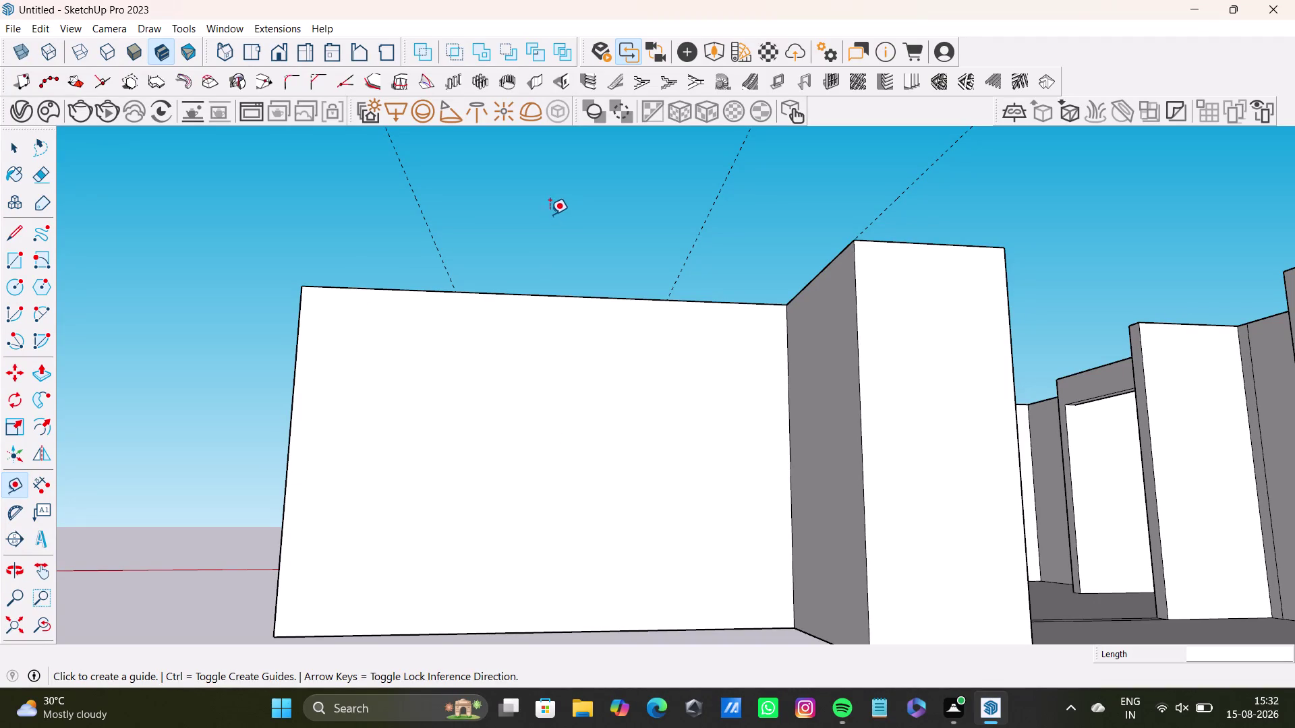
Place two vertical guides on the front exterior wall, the first 3' 8" from its right corner.
middle_drag(550, 301, 531, 521)
middle_drag(536, 491, 507, 296)
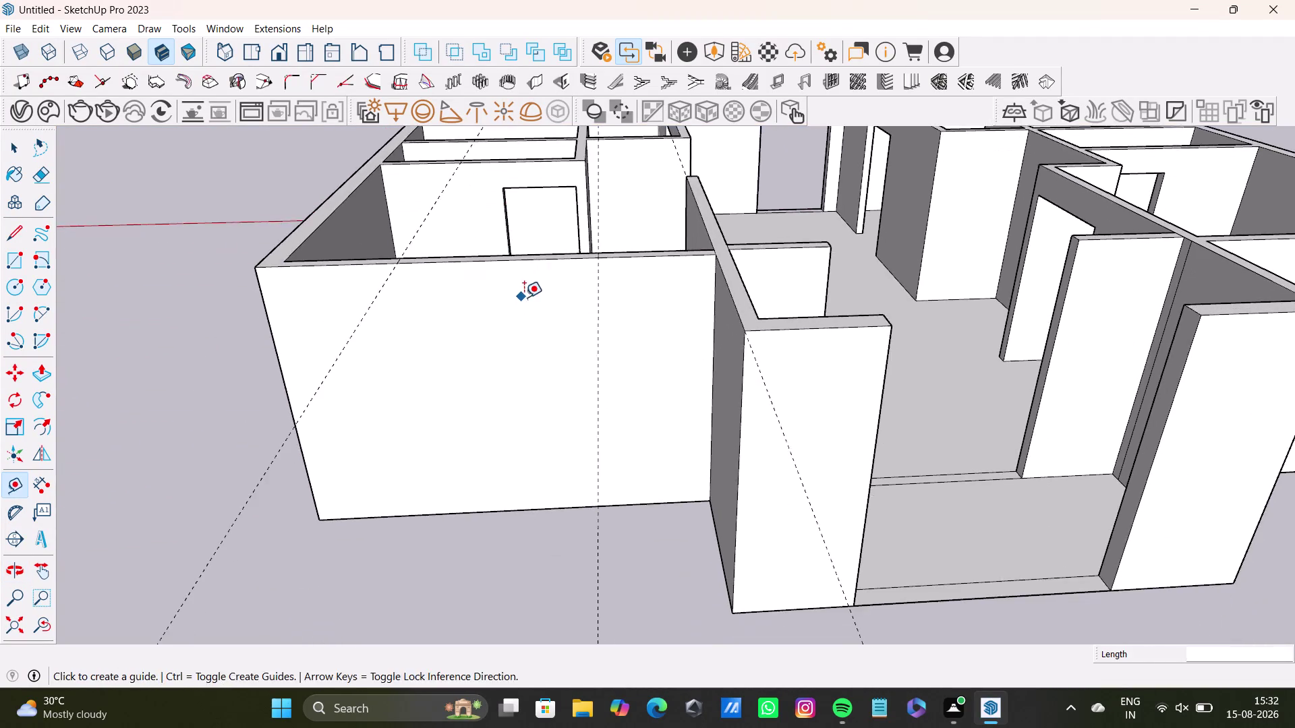
middle_drag(529, 327, 480, 436)
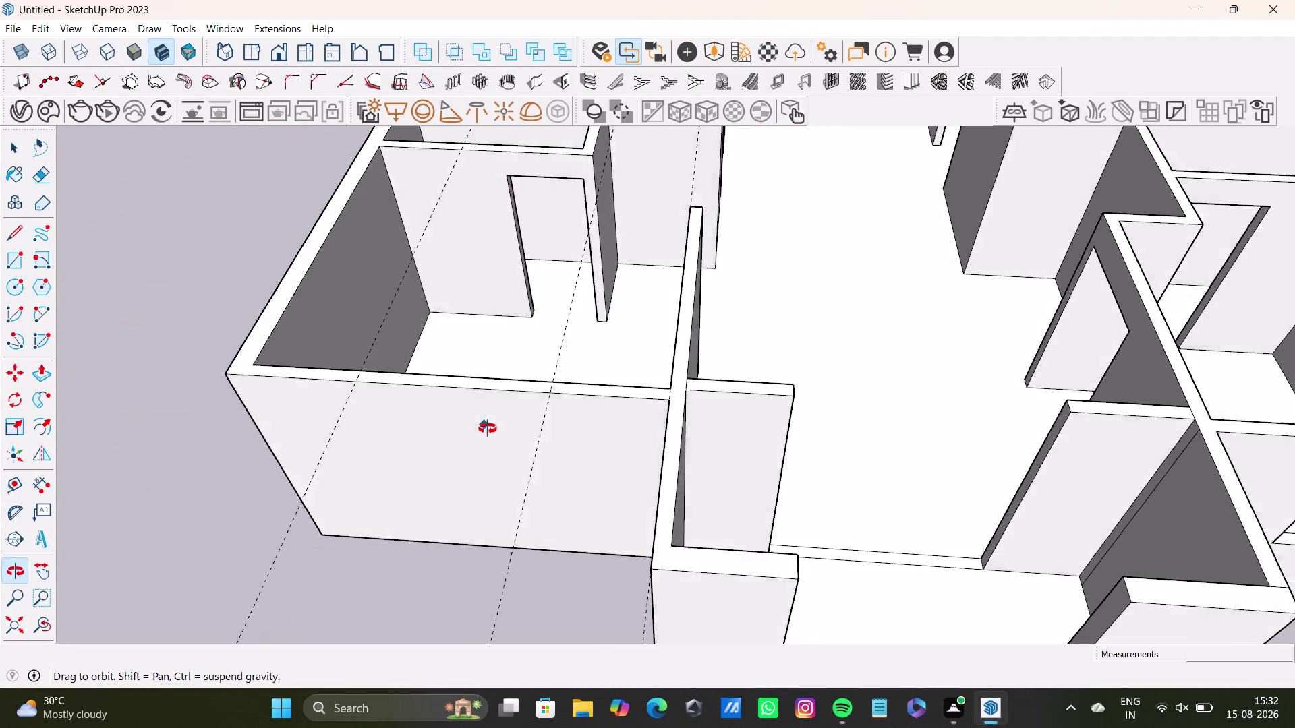
middle_drag(479, 436, 655, 330)
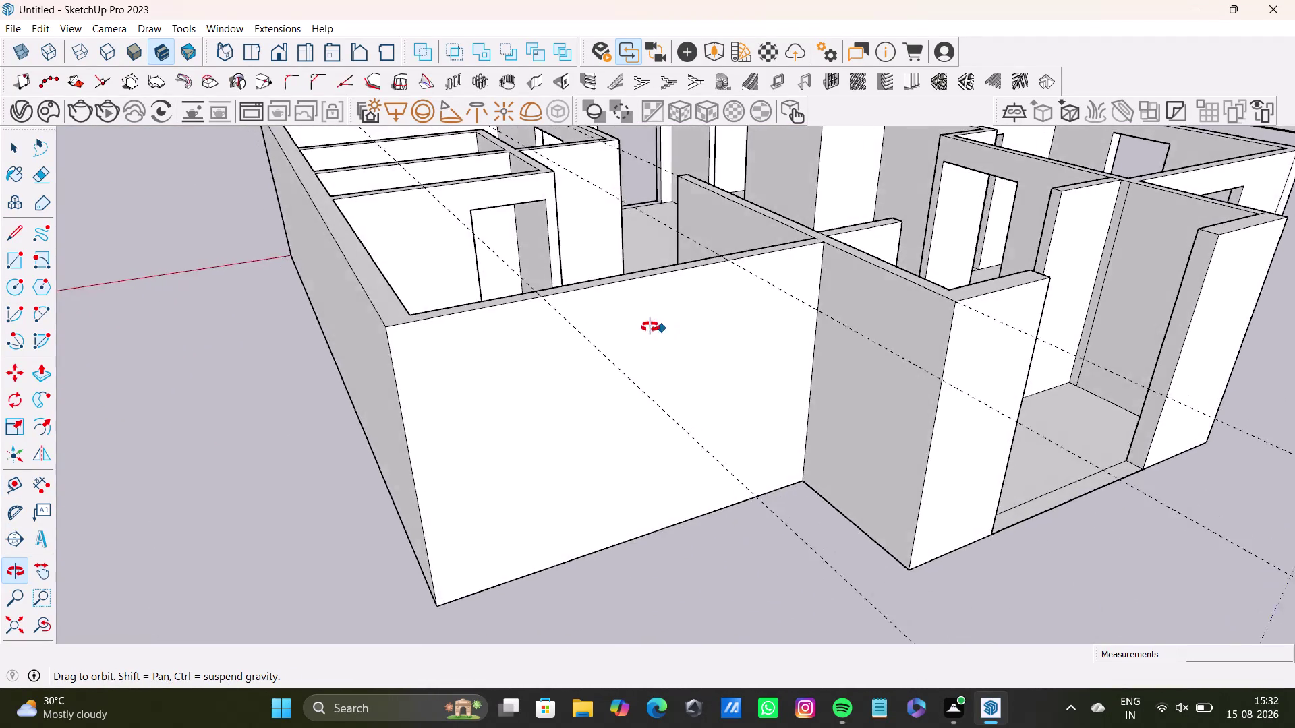
middle_drag(655, 330, 534, 466)
middle_drag(549, 446, 546, 291)
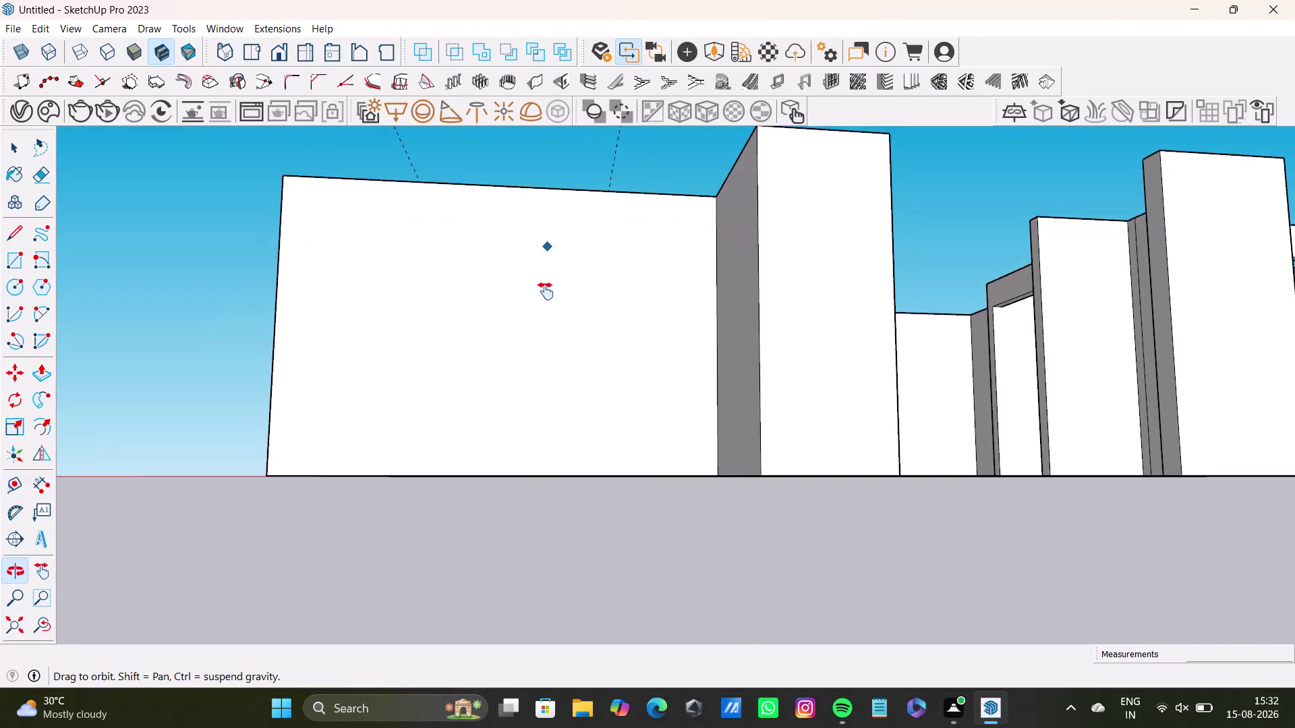
middle_drag(545, 291, 545, 385)
middle_drag(567, 377, 567, 368)
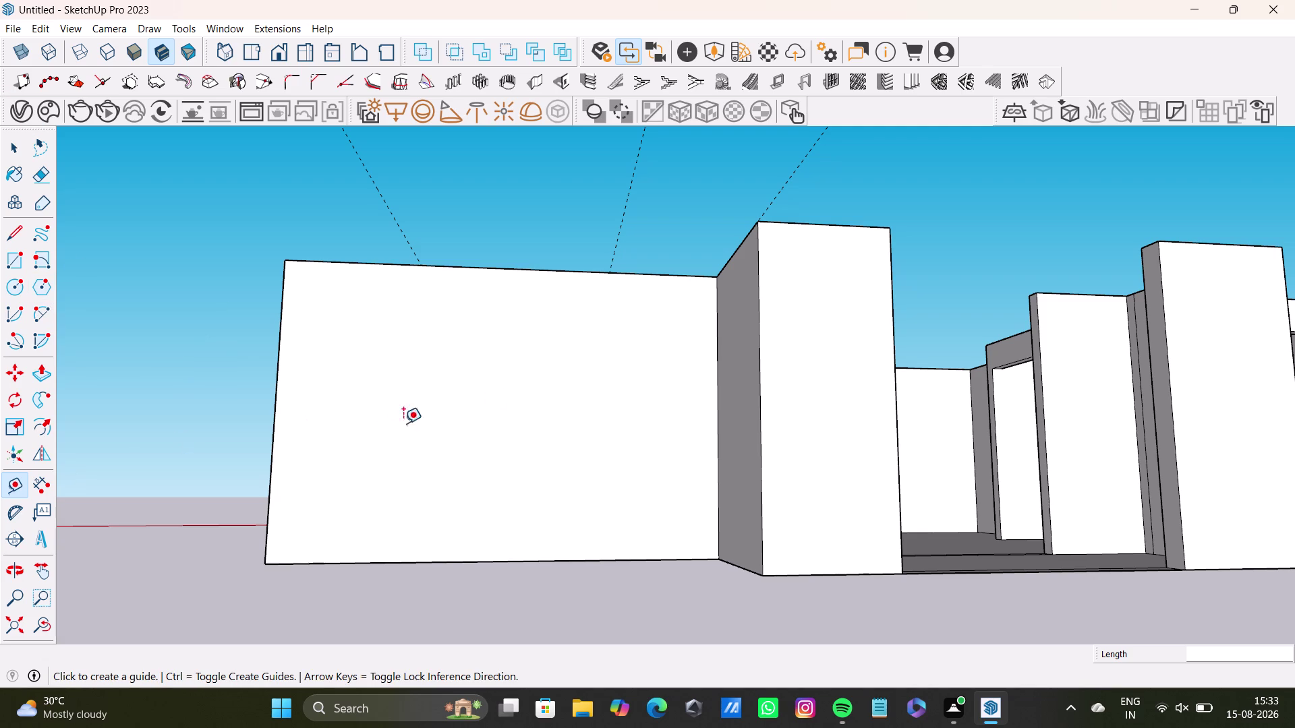
click(714, 374)
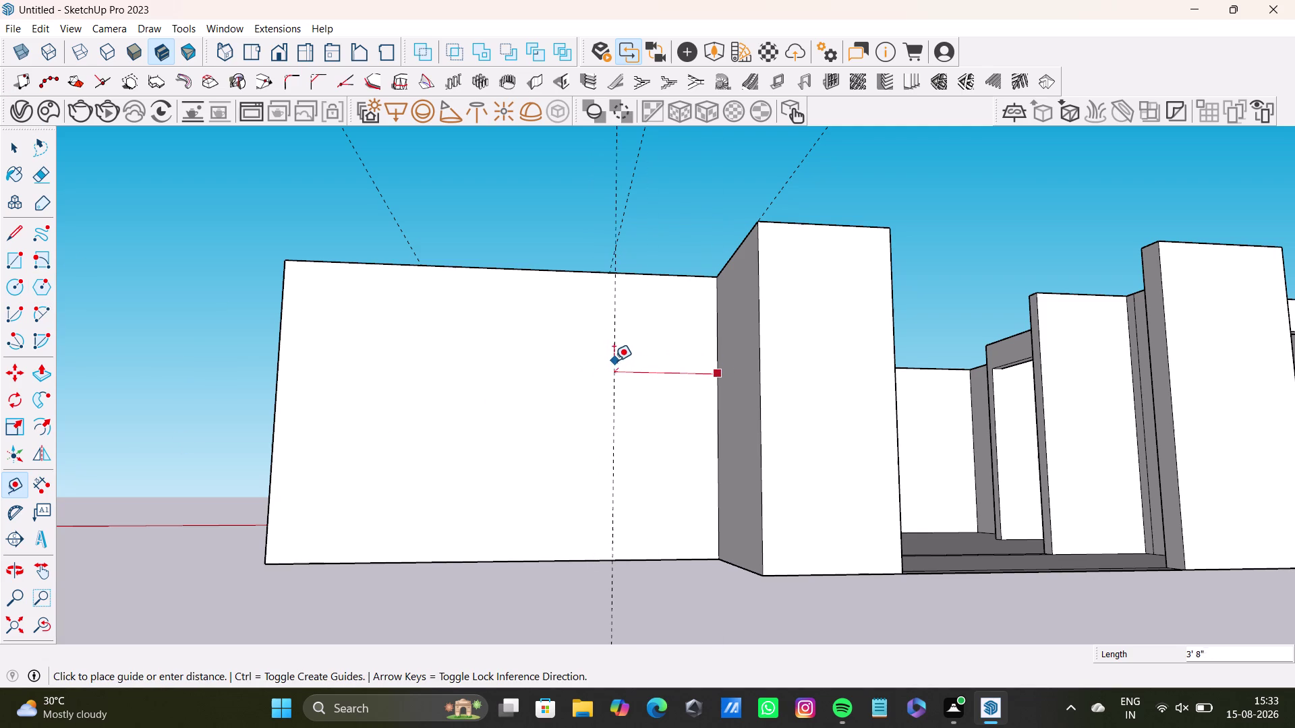
click(609, 358)
drag(611, 373, 558, 373)
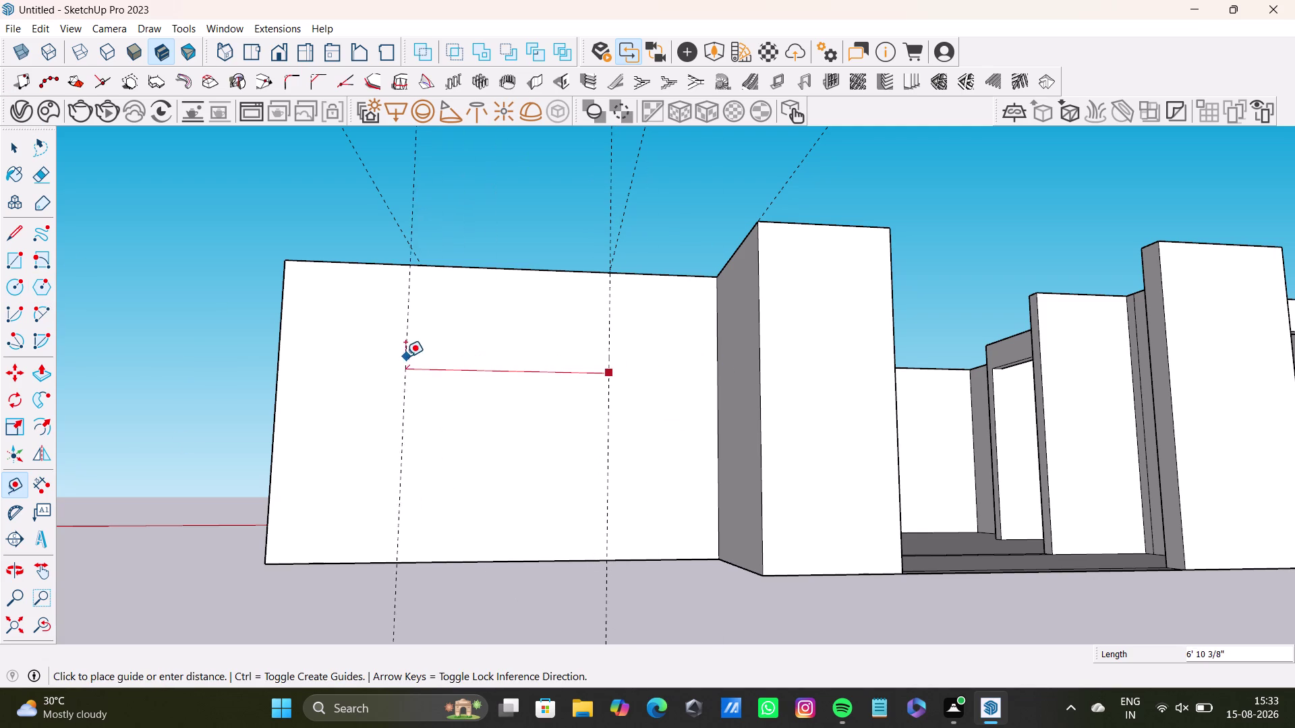
click(414, 357)
Orbit over the floor plan and swing toward another exterior wall.
middle_drag(449, 364, 404, 588)
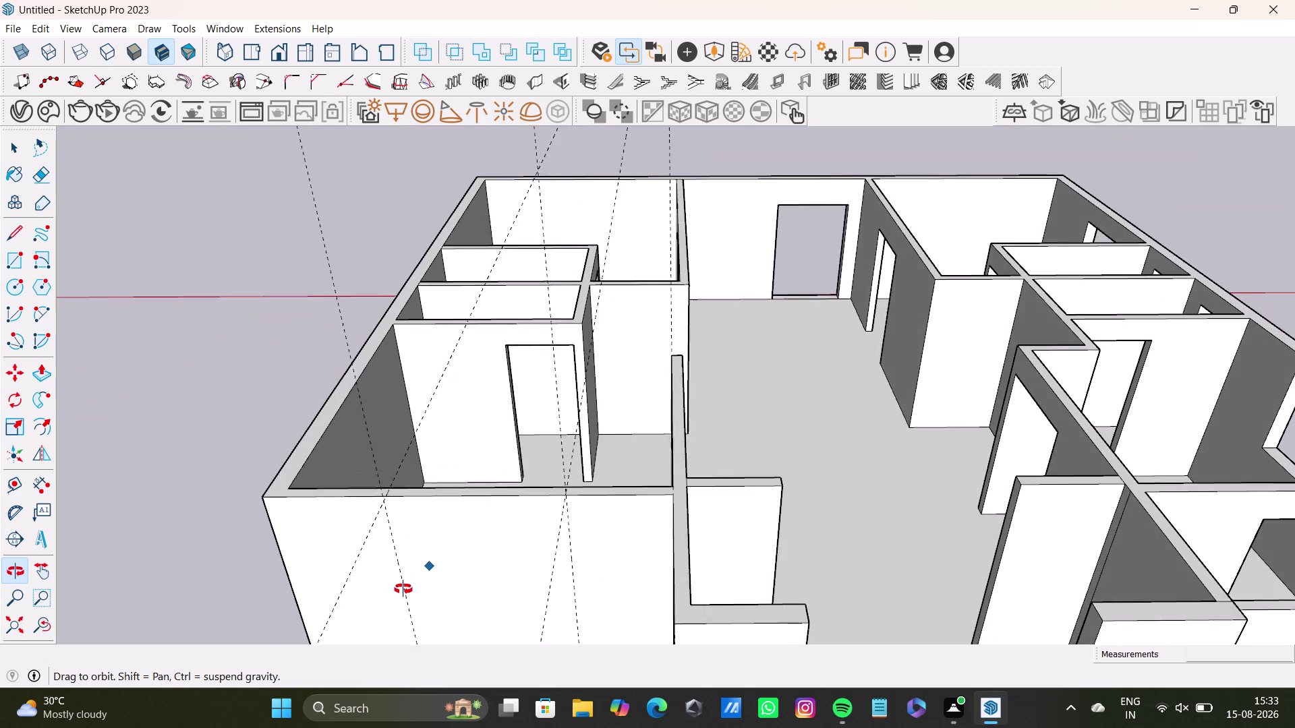
middle_drag(404, 587, 453, 355)
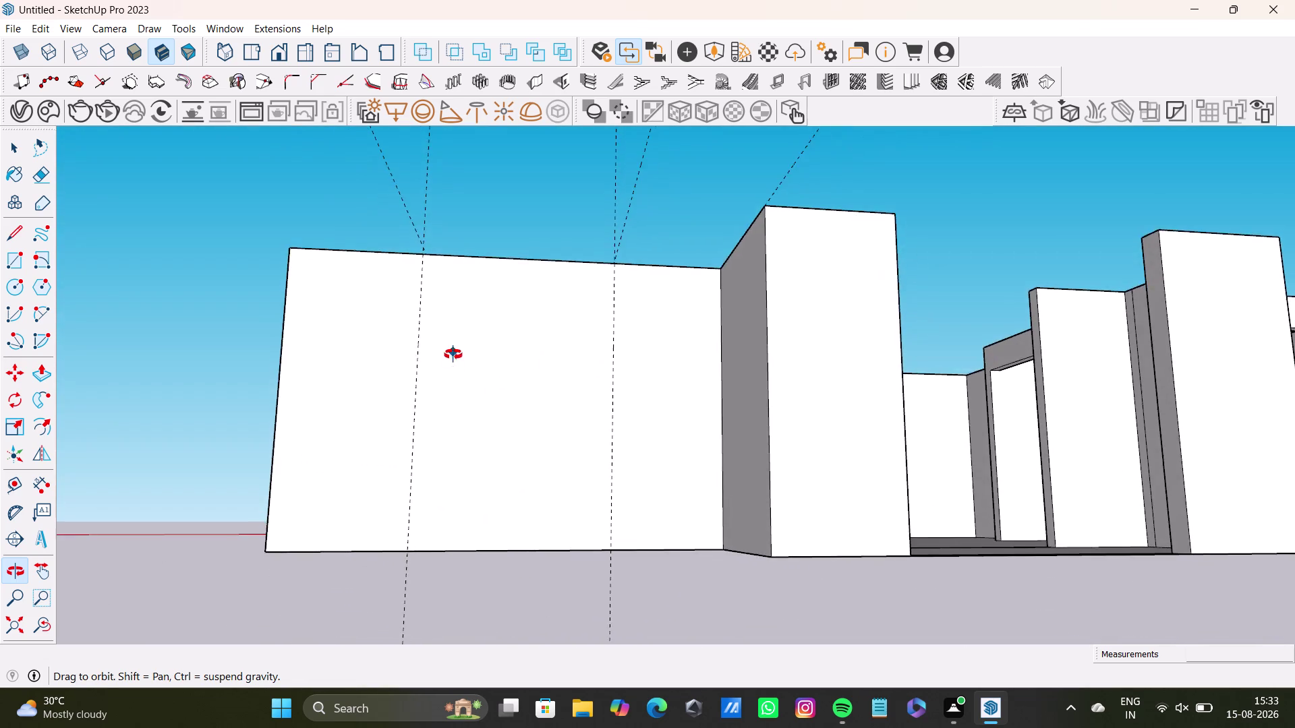
middle_drag(453, 354, 864, 580)
middle_drag(855, 565, 748, 397)
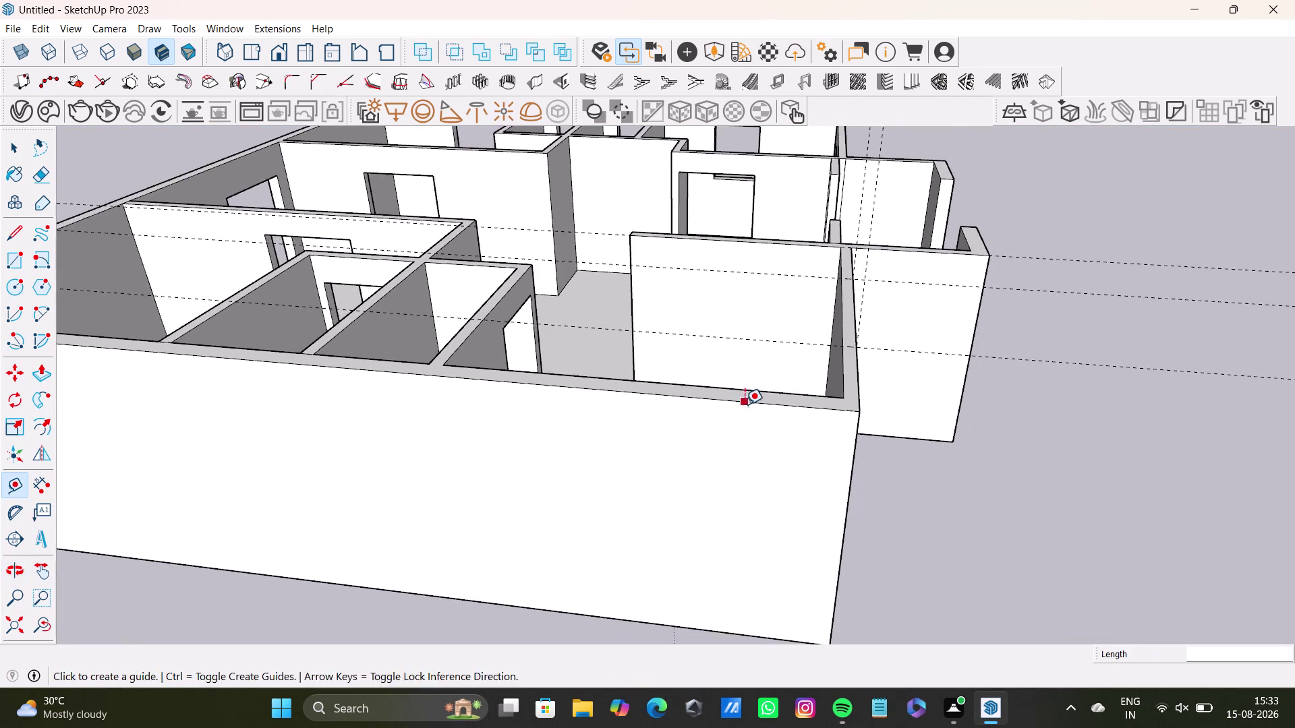
Orbit over the rooms and zoom in on the right exterior wall's corner.
middle_drag(743, 412, 796, 508)
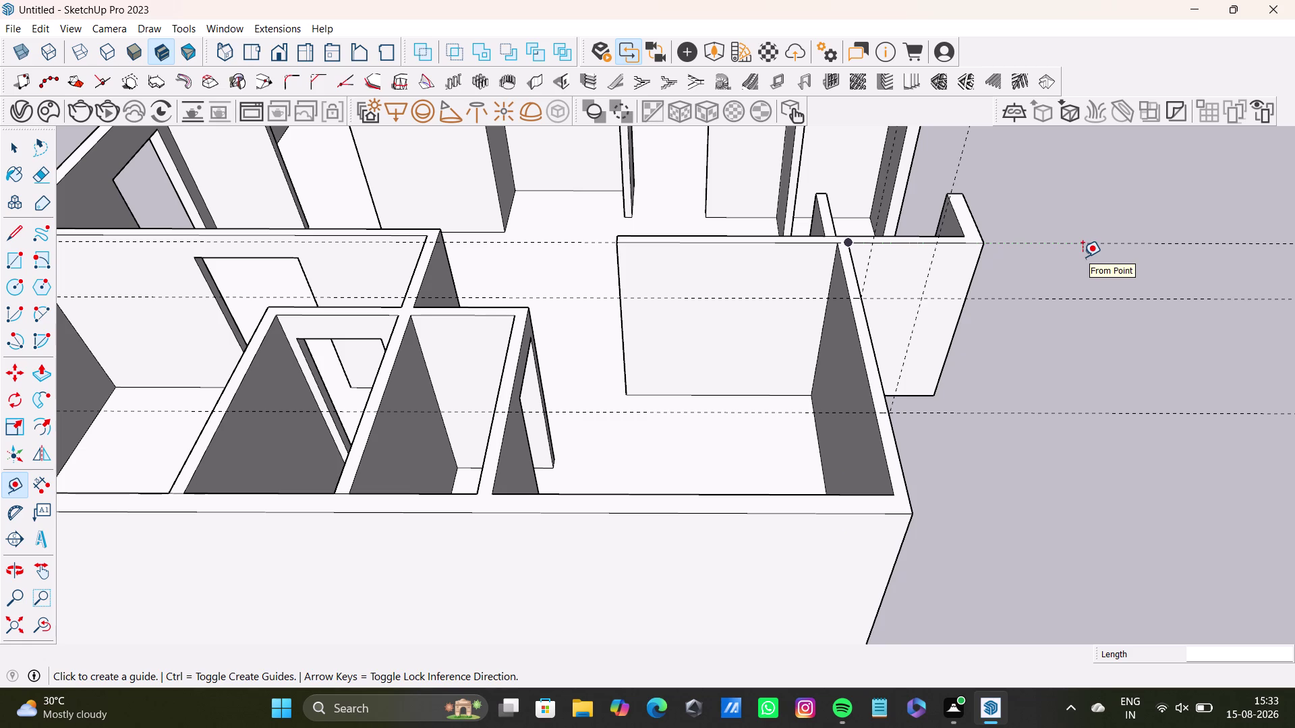
middle_drag(956, 407, 730, 365)
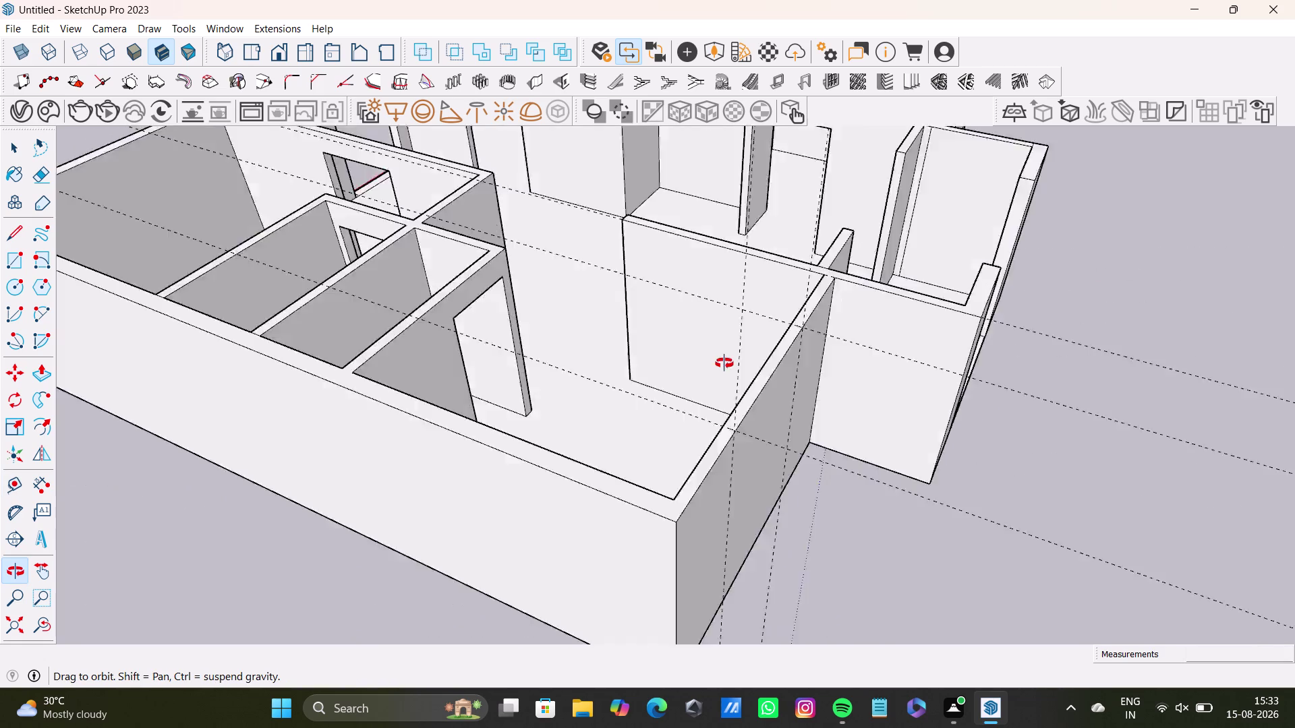
middle_drag(730, 365, 594, 381)
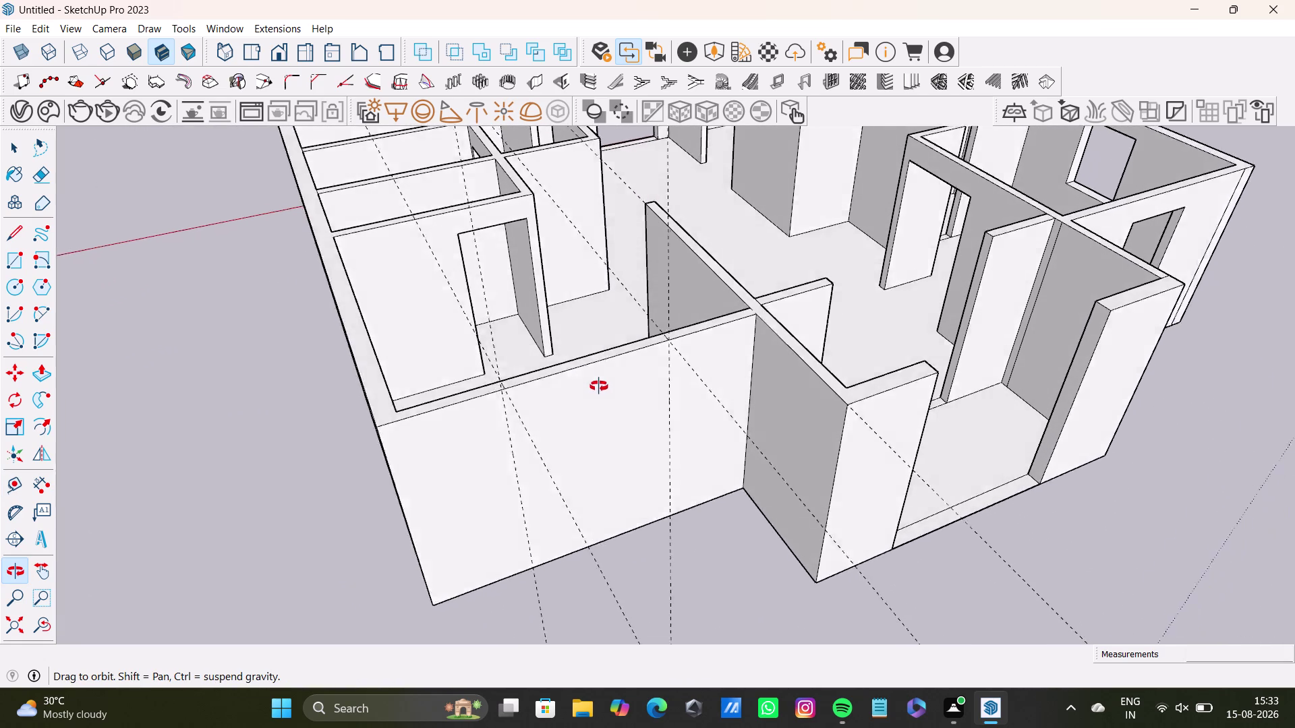
middle_drag(594, 380, 1011, 384)
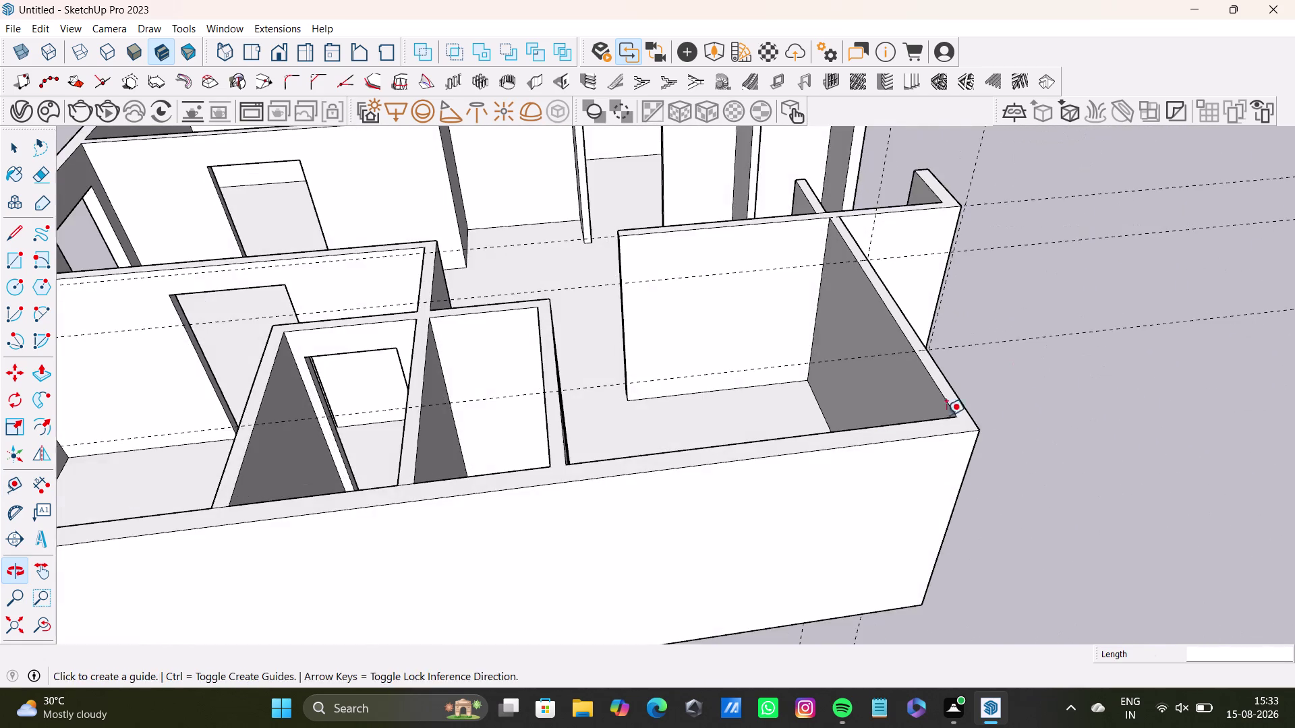
middle_drag(831, 442, 756, 518)
scroll(up, 3)
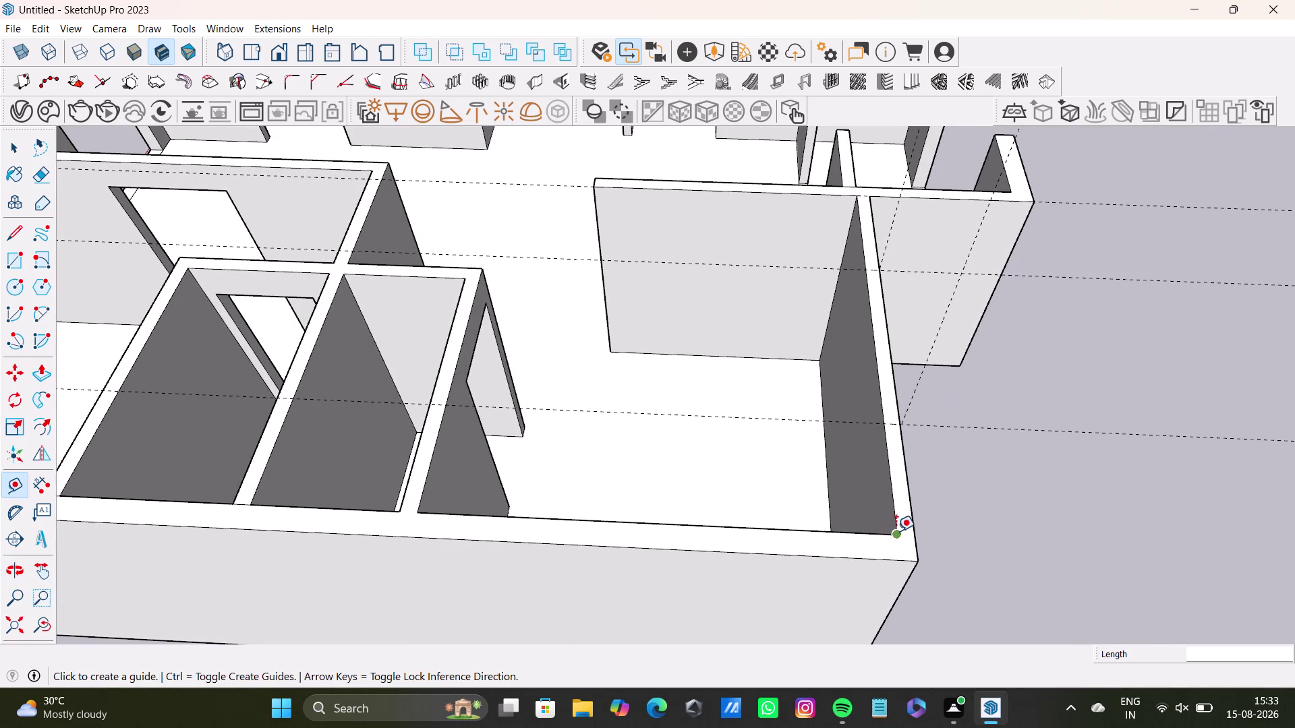
Measure from the wall's corner edge and place a guide line across the front wall.
click(896, 531)
click(894, 559)
click(895, 550)
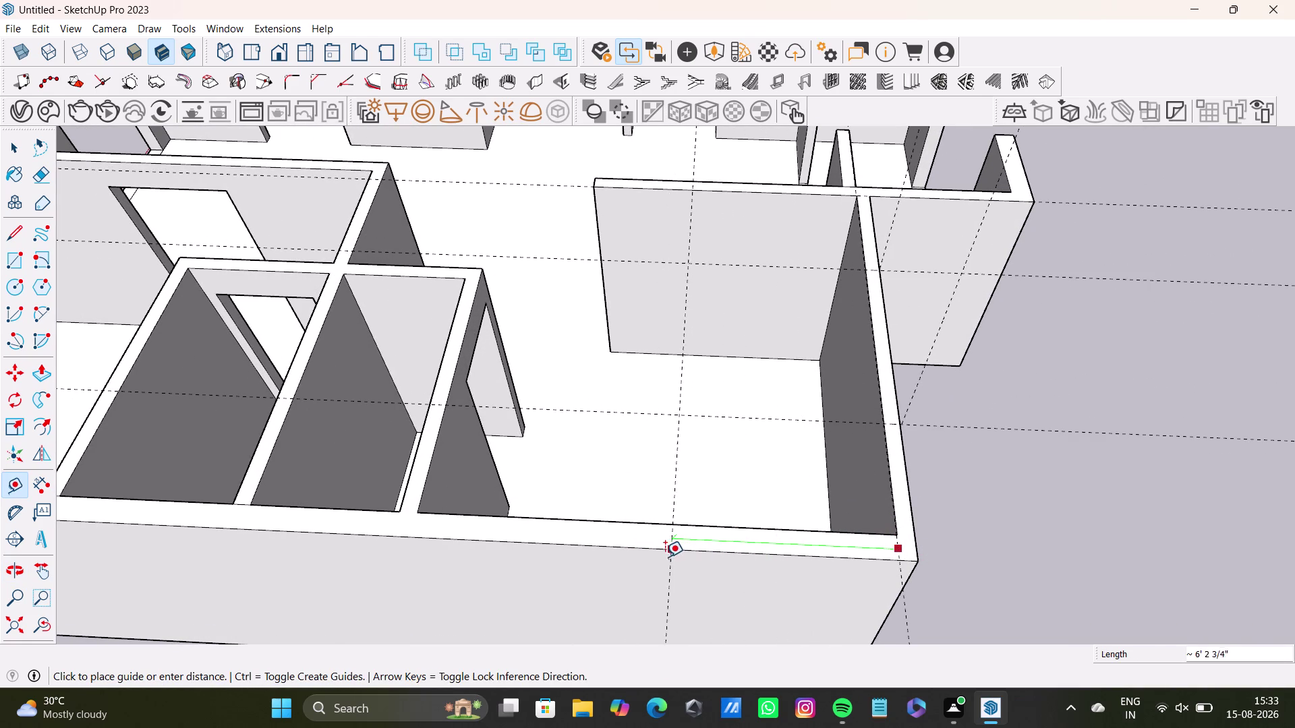
click(701, 554)
drag(700, 540, 687, 540)
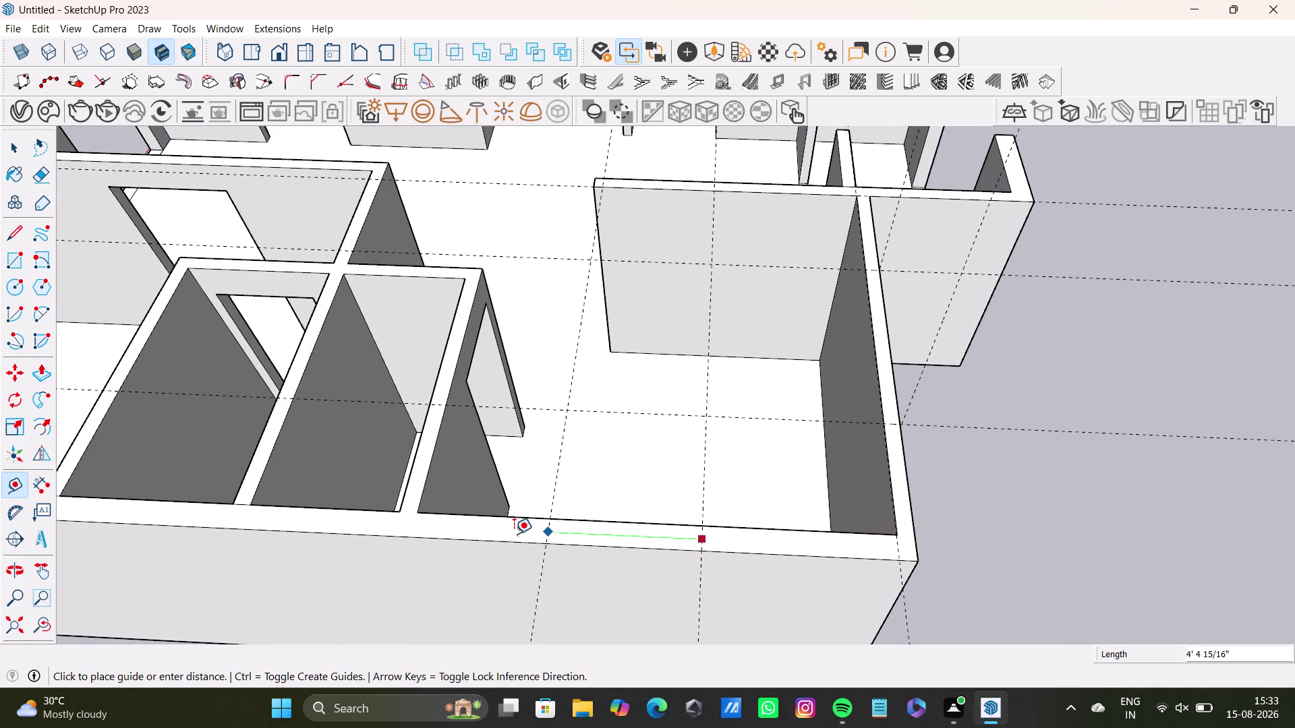
drag(479, 531, 487, 531)
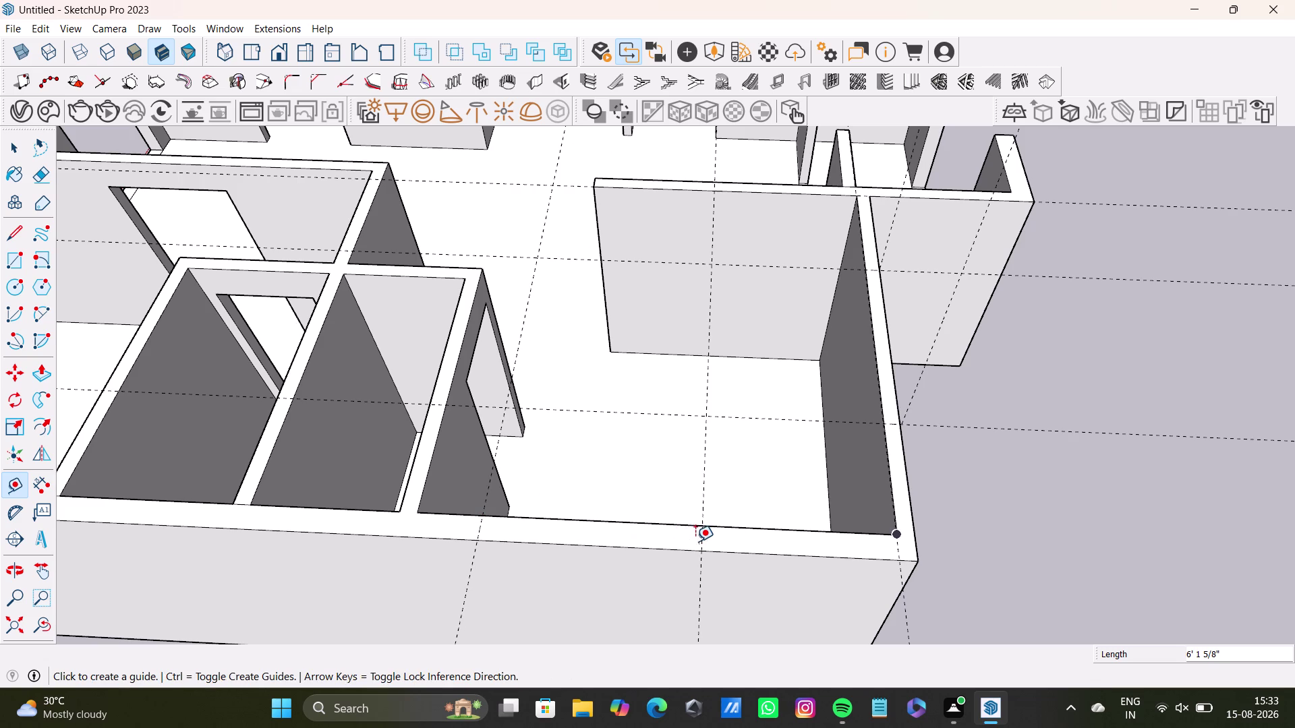
click(694, 542)
Select the unwanted guide lines and delete them.
key(space)
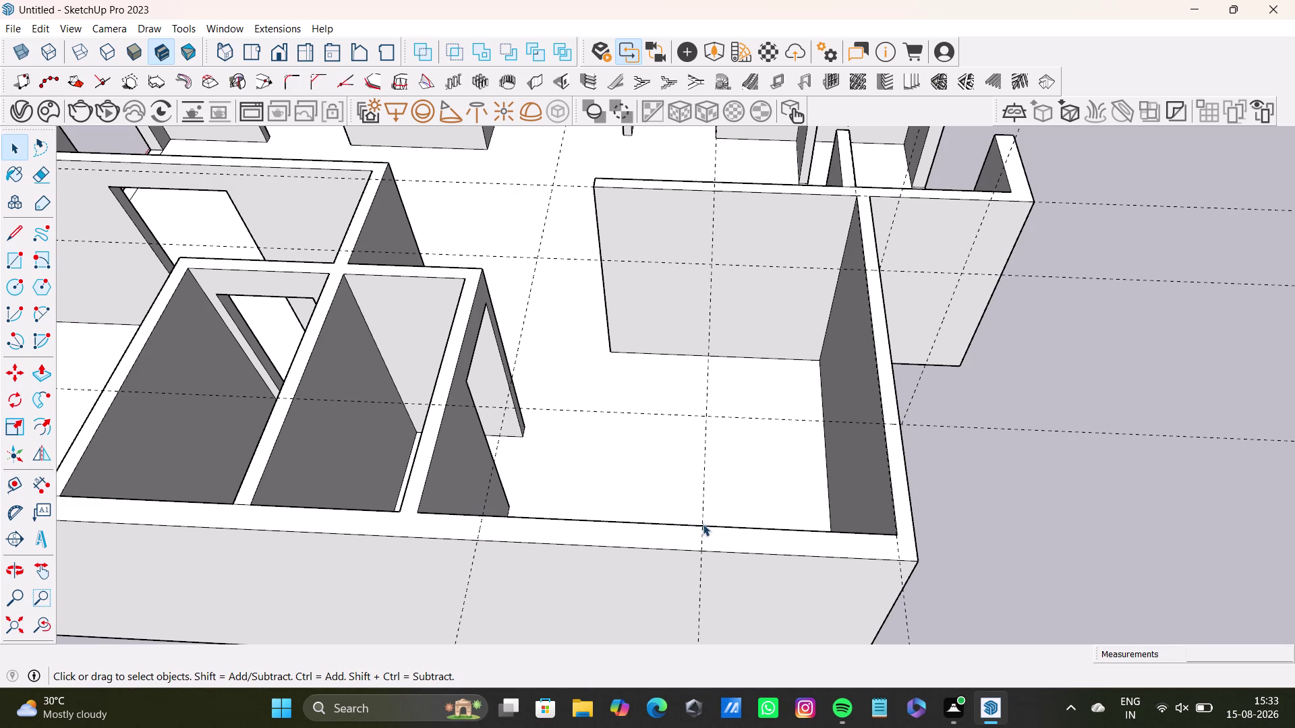
click(703, 524)
click(708, 510)
click(701, 513)
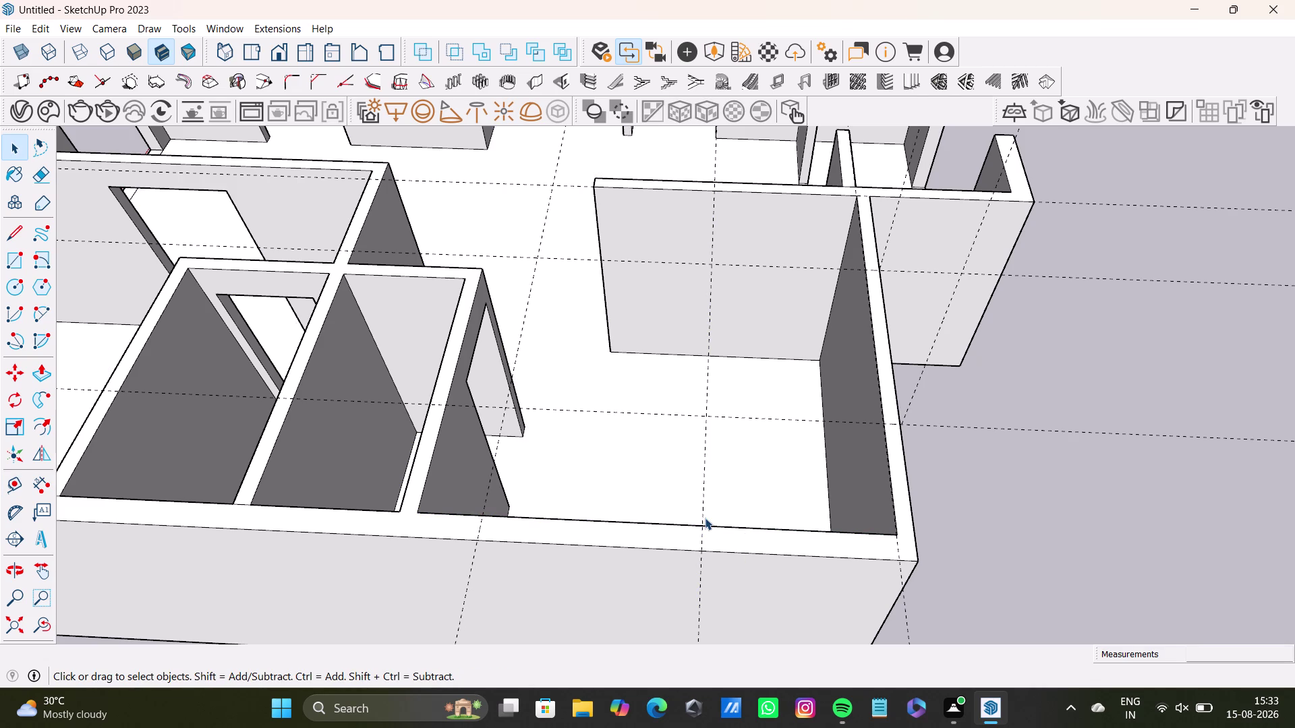
click(705, 519)
key(Delete)
Zoom back, reselect Tape Measure and start measuring from the front wall corner.
scroll(down, 3)
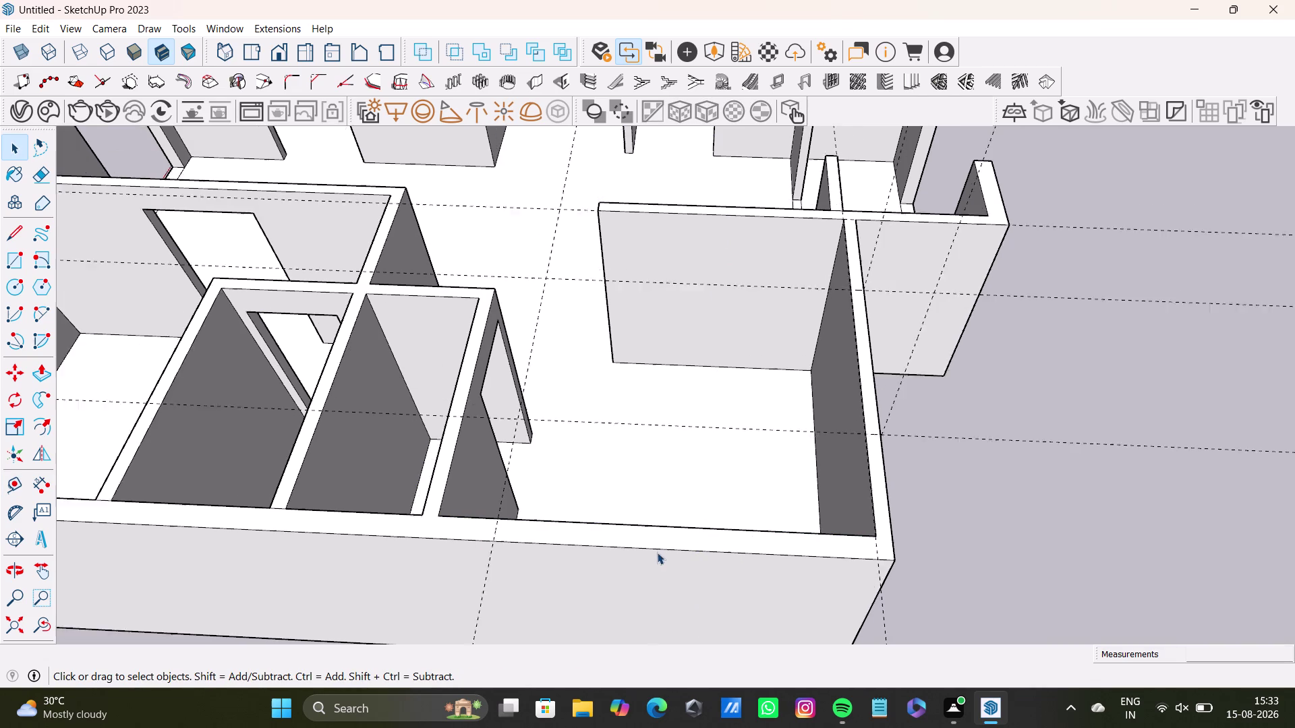
scroll(down, 3)
click(15, 488)
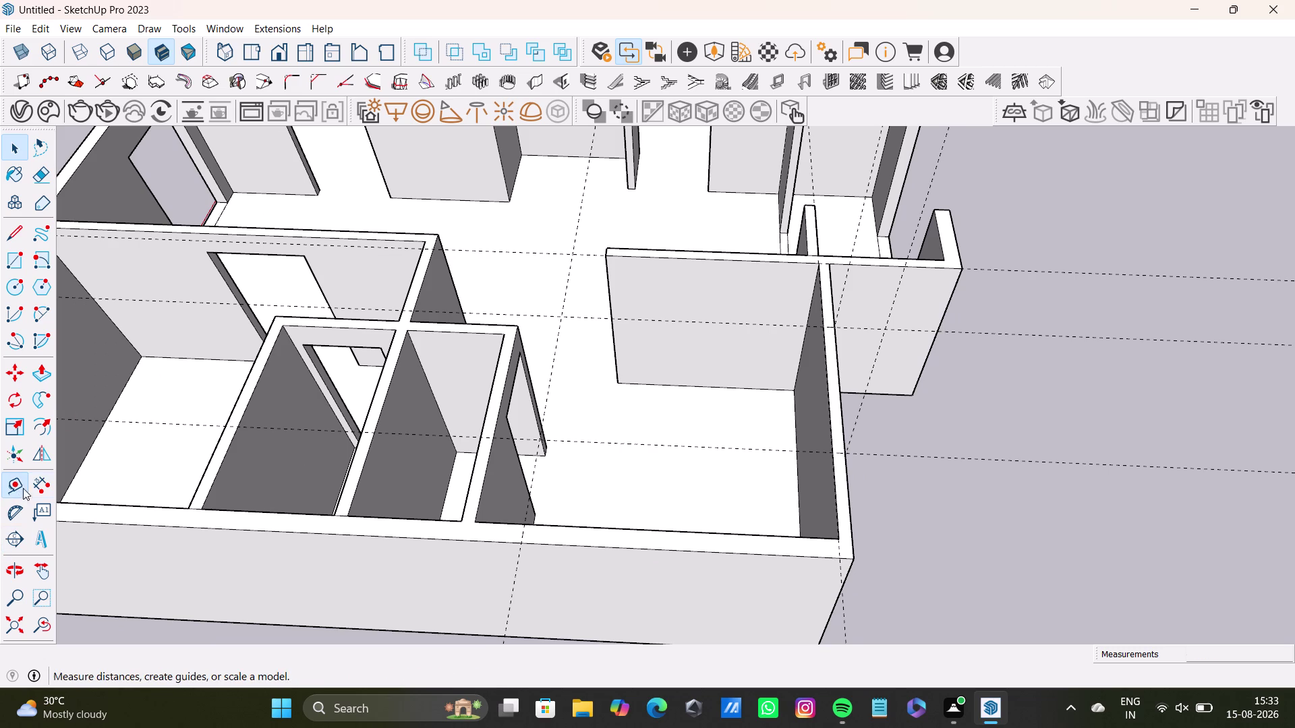
scroll(up, 3)
click(827, 546)
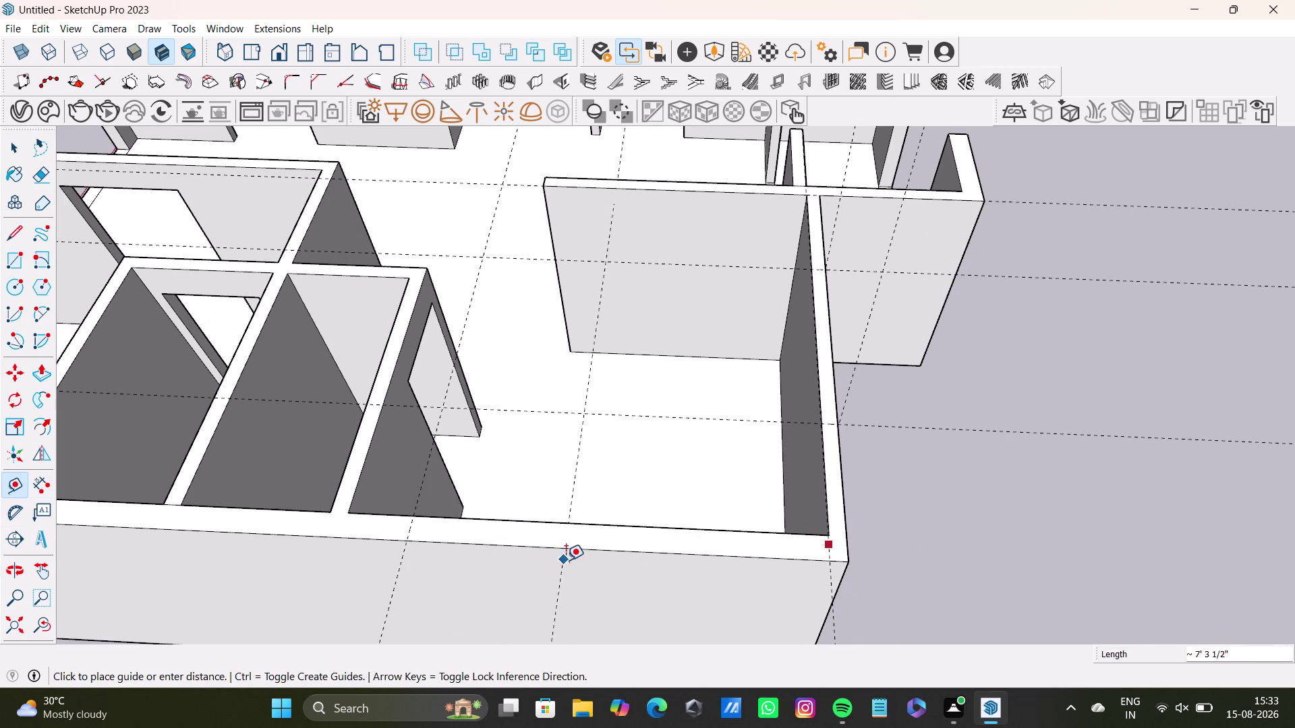
click(599, 552)
Face the front wall's outer side and place two vertical window guides from its right edge.
middle_drag(629, 588, 686, 483)
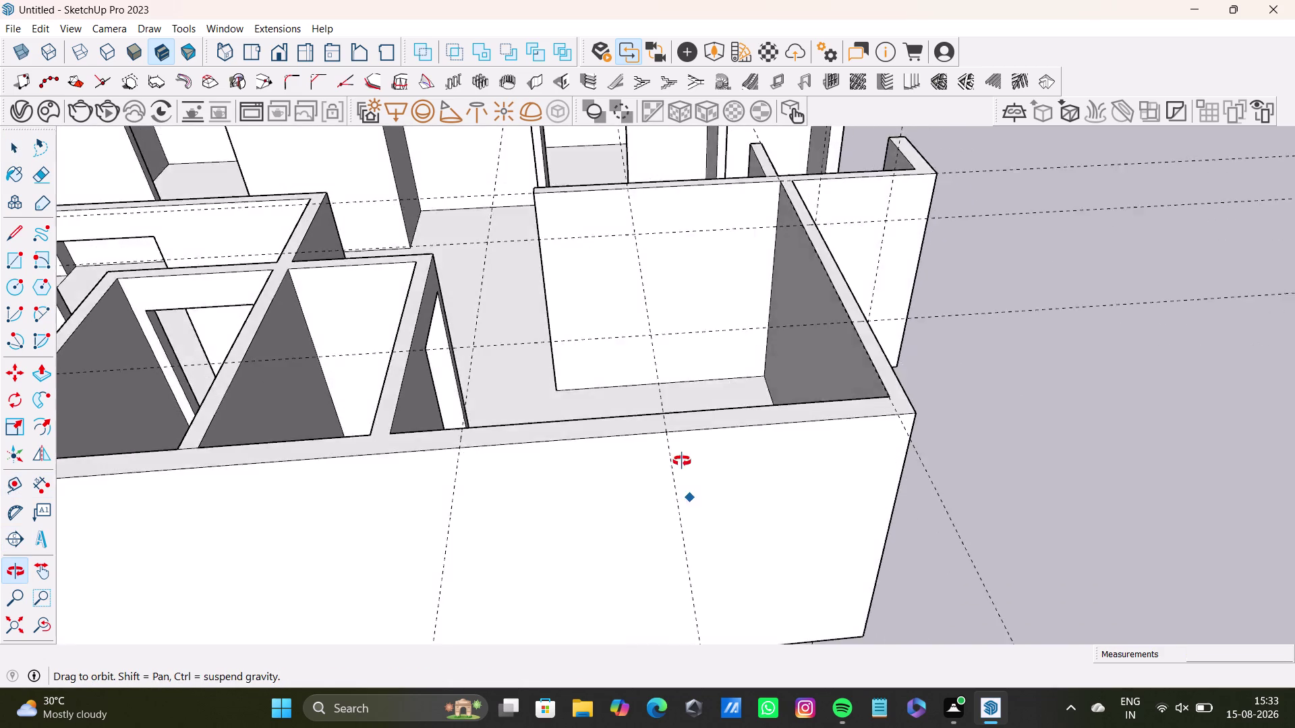
middle_drag(685, 482, 682, 377)
middle_drag(733, 389, 725, 510)
middle_drag(721, 510, 726, 381)
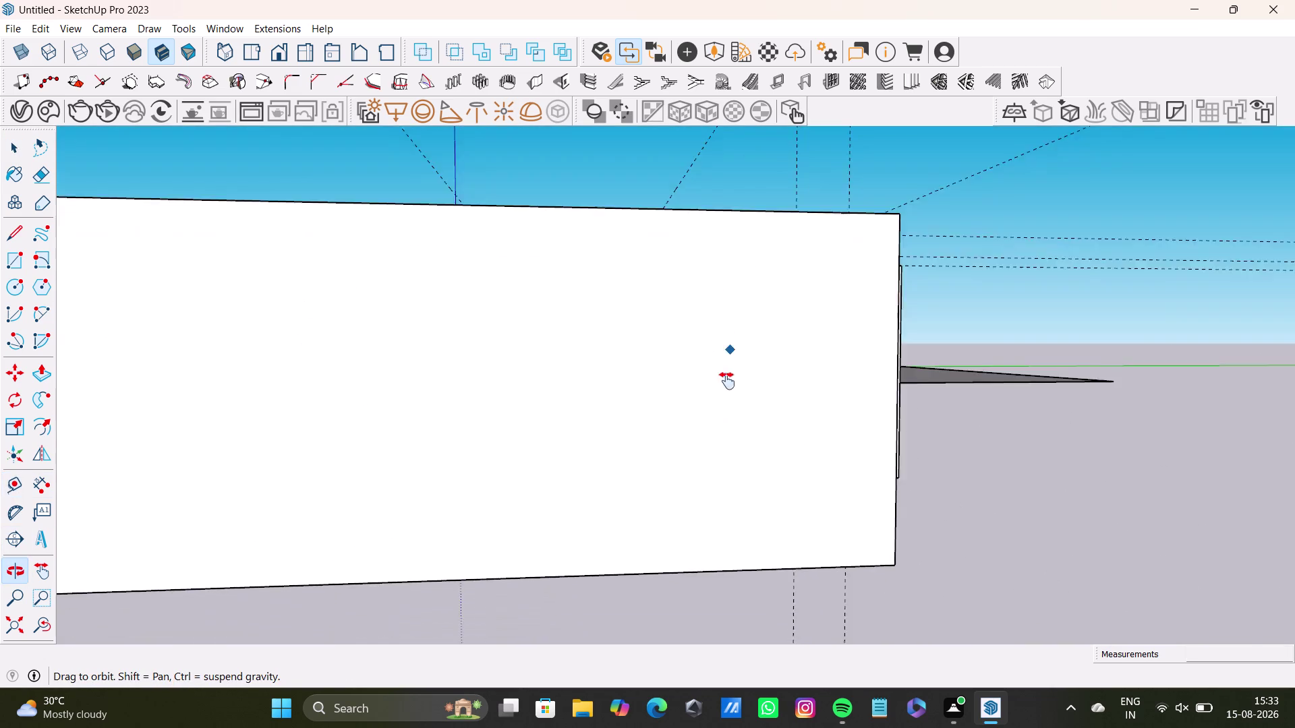
middle_drag(727, 381, 739, 501)
middle_click(749, 462)
middle_drag(747, 452, 742, 423)
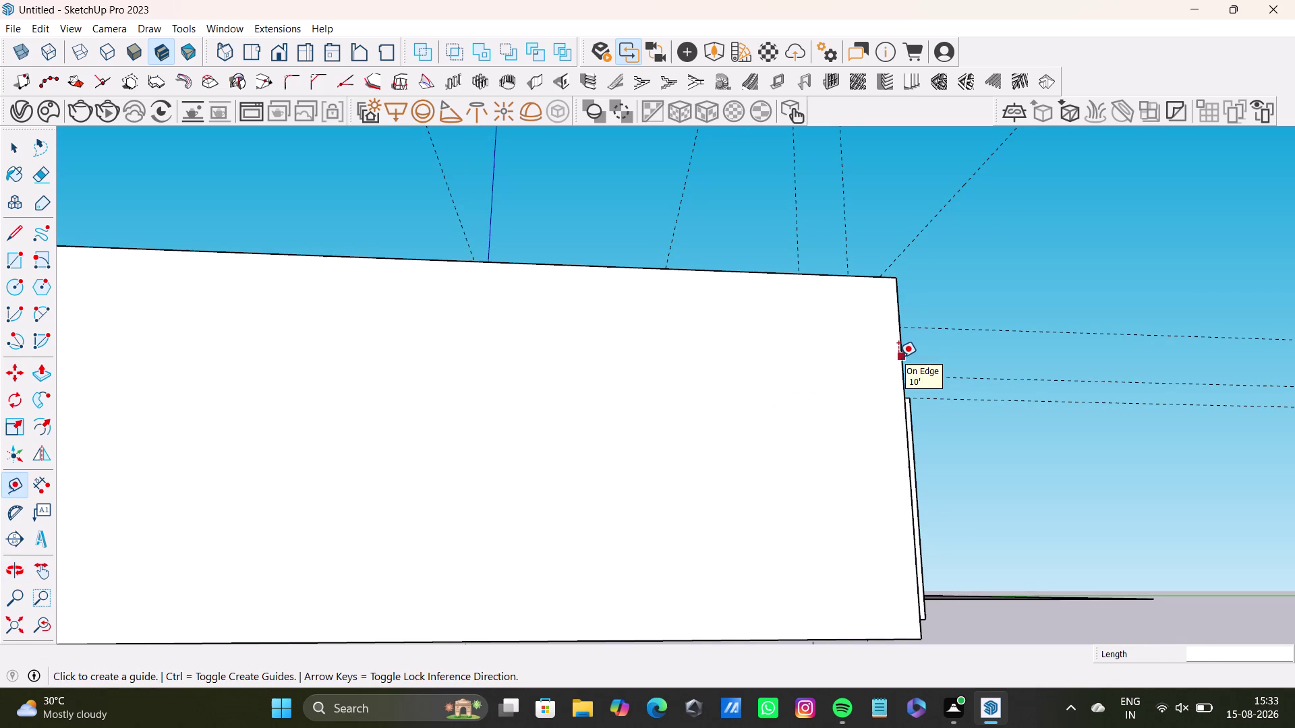
drag(898, 357, 887, 358)
click(667, 325)
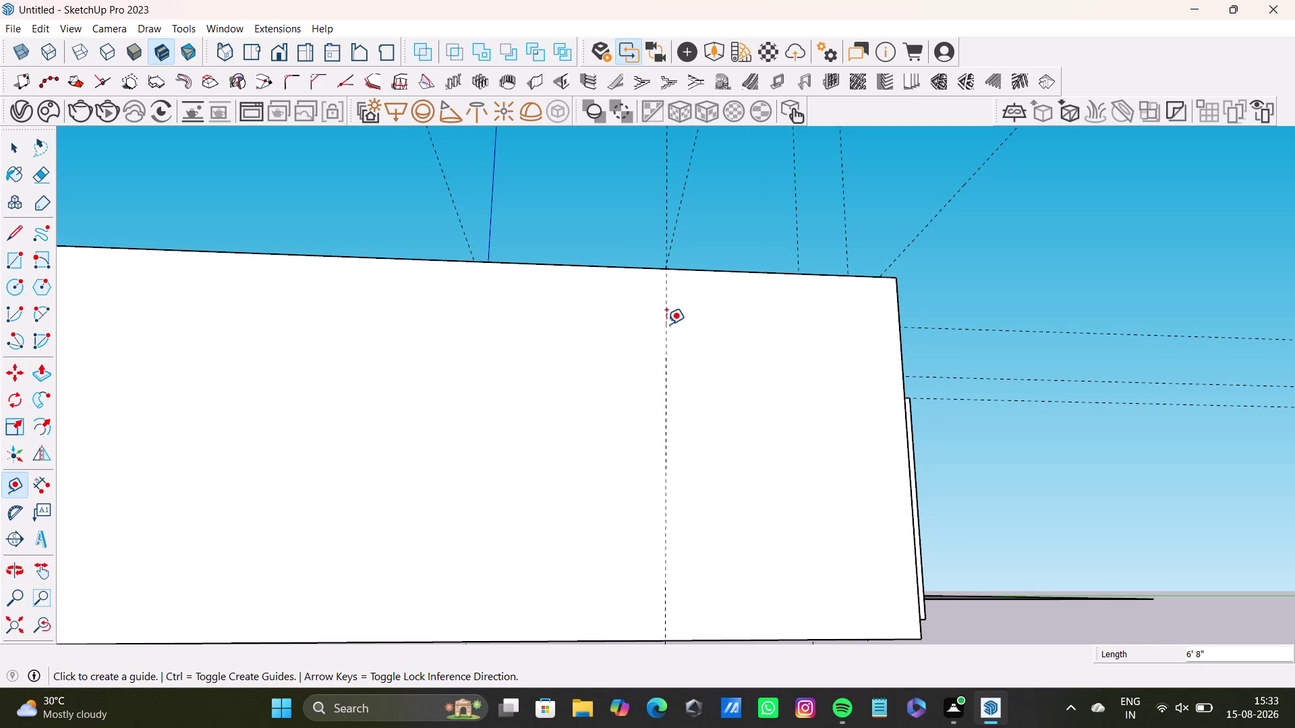
drag(667, 328, 661, 328)
click(469, 303)
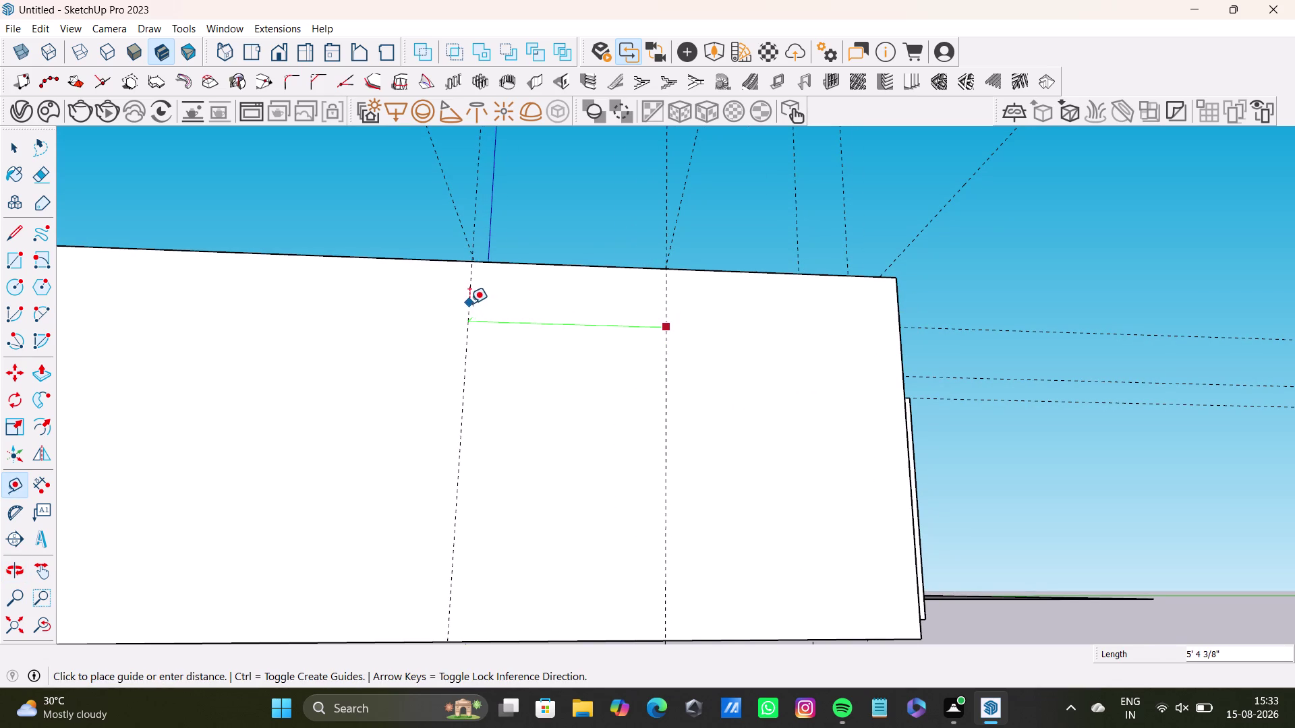
Zoom and orbit back out to see the whole floor plan.
scroll(down, 3)
middle_drag(514, 368, 613, 340)
middle_drag(637, 375, 573, 599)
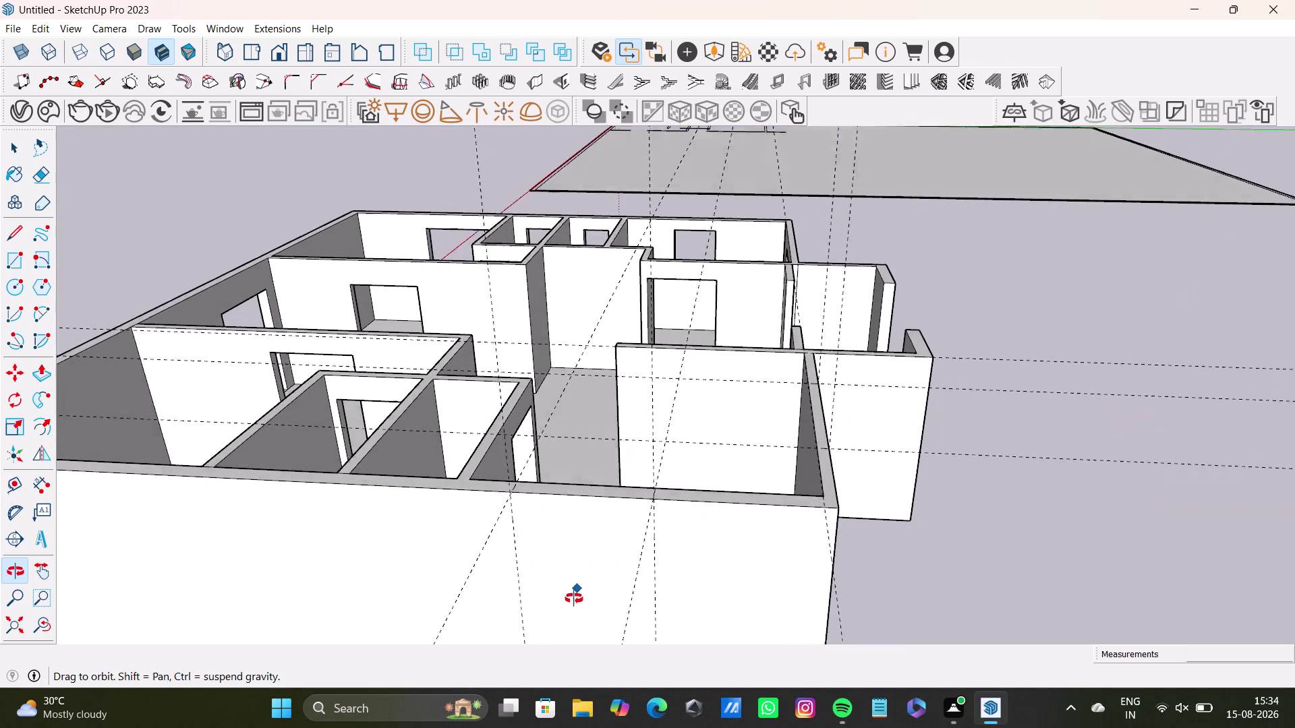
middle_drag(574, 598, 637, 618)
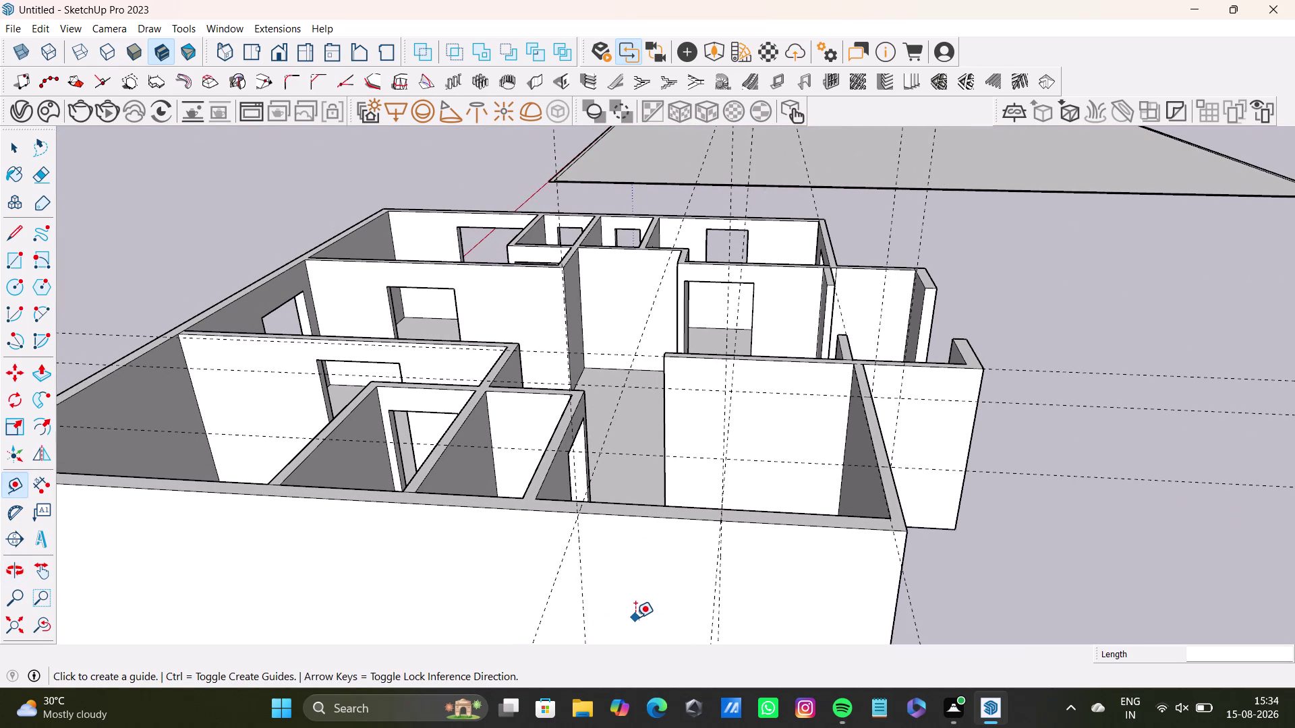
scroll(down, 3)
middle_drag(529, 554, 658, 519)
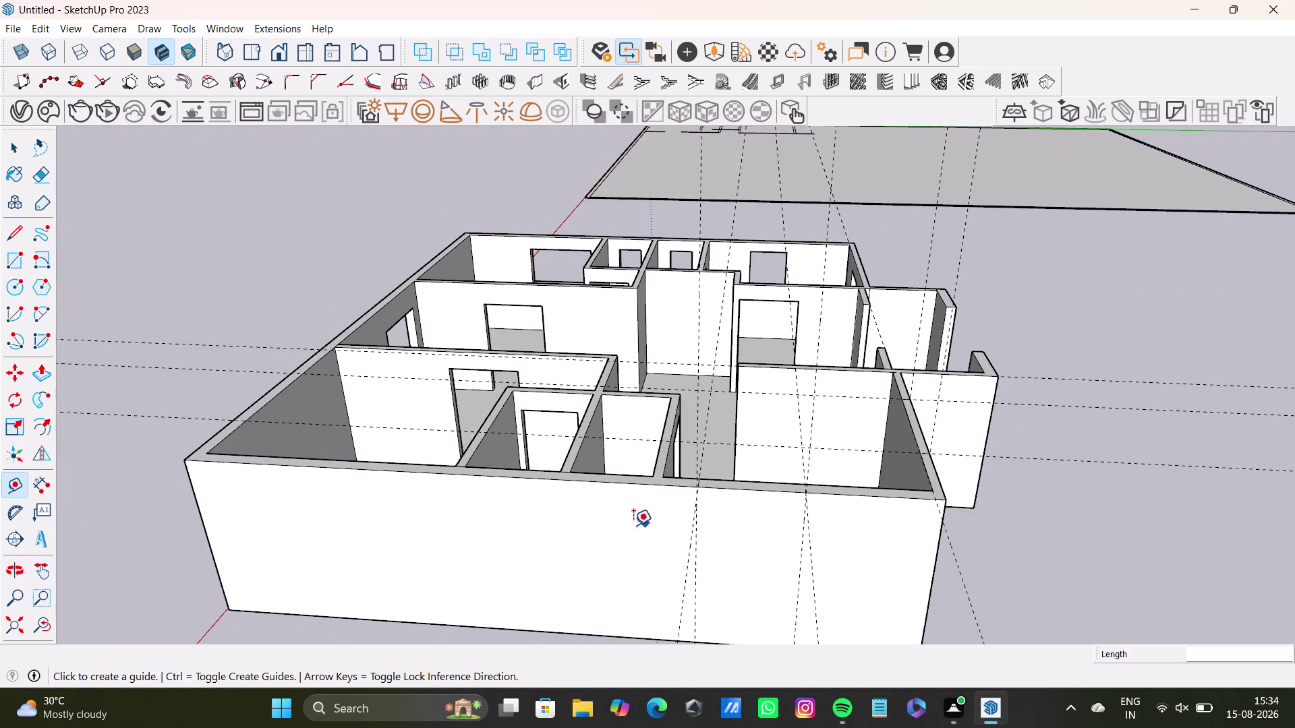
scroll(up, 3)
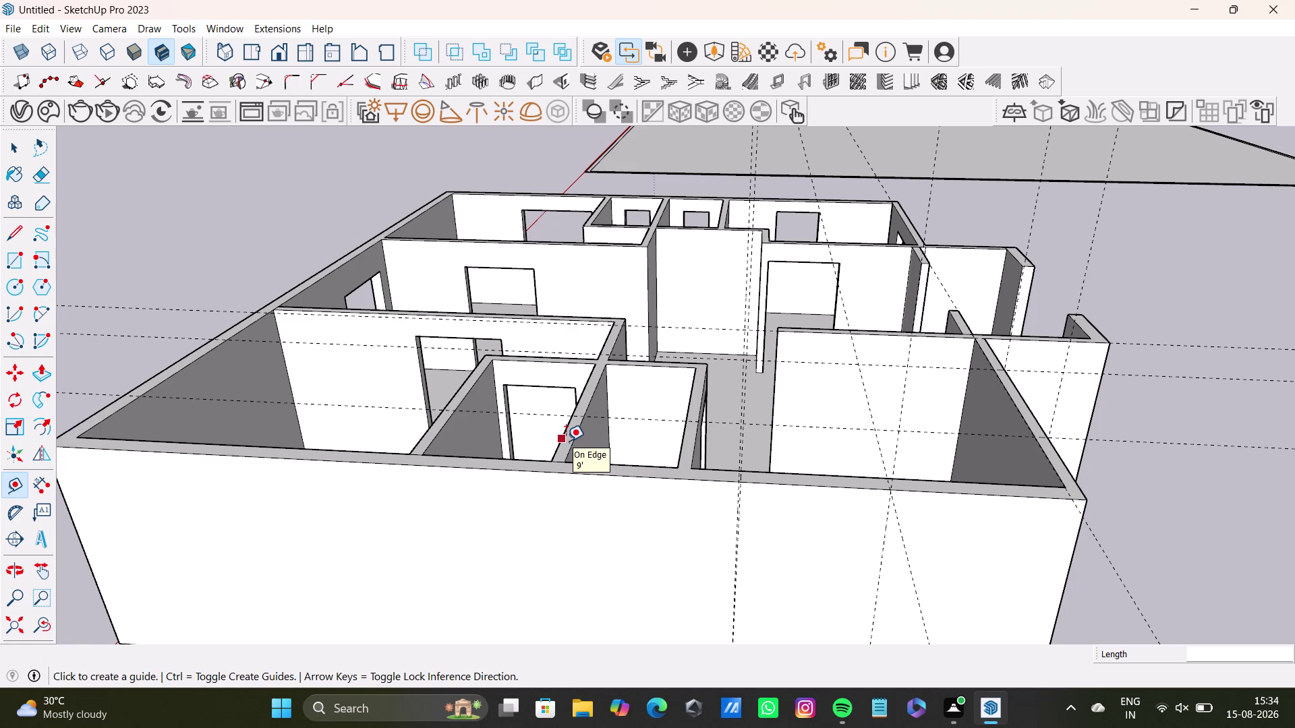
scroll(up, 3)
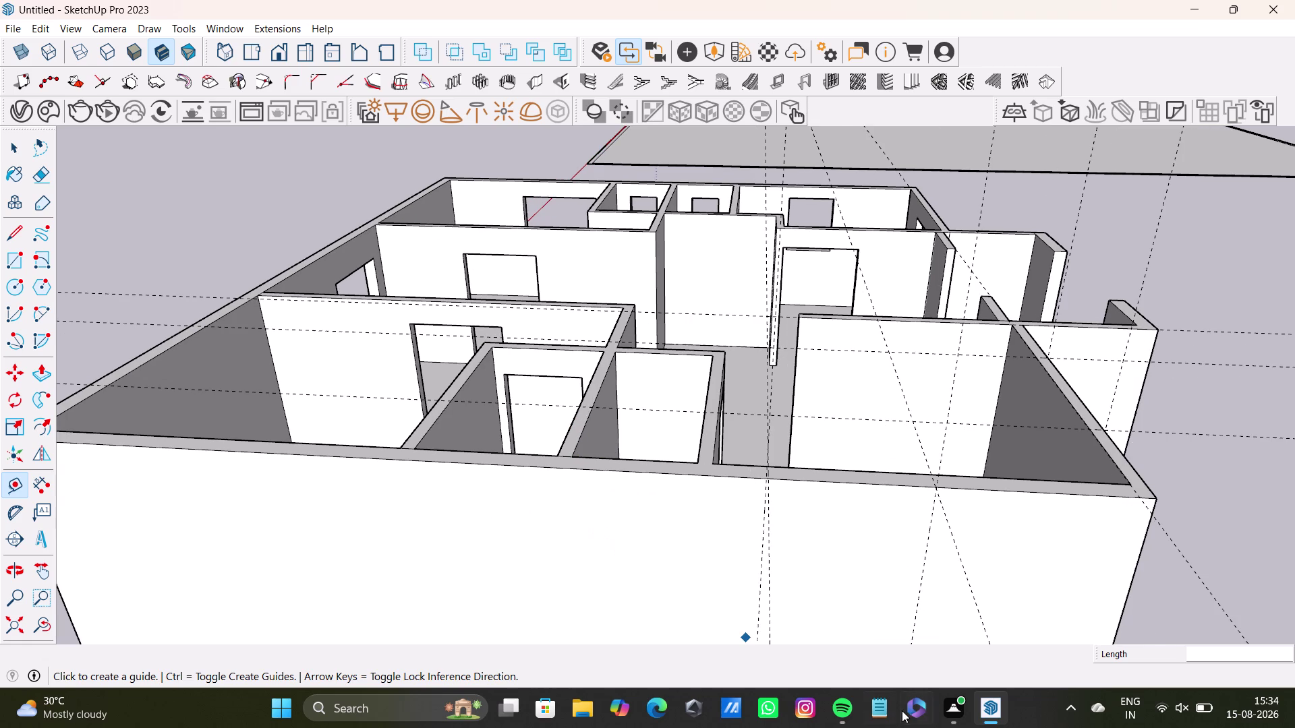